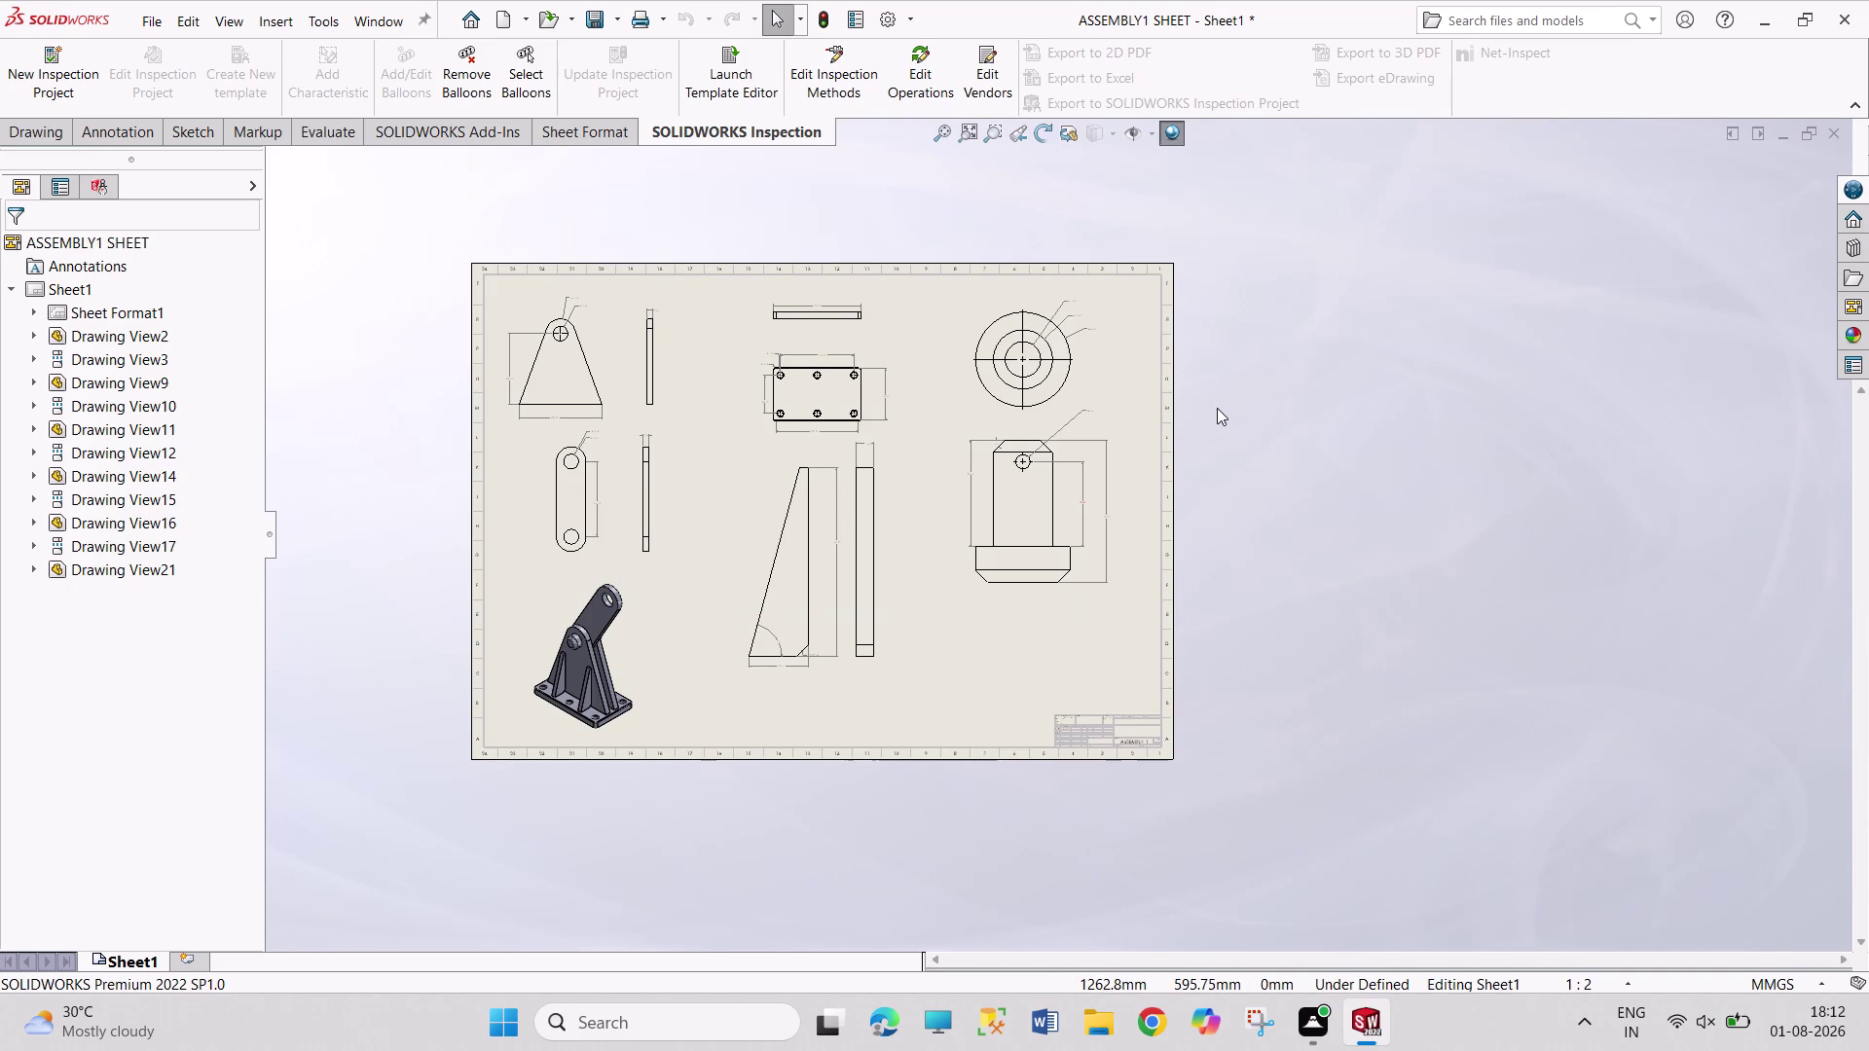
Save the ASSEMBLY1 SHEET drawing with its part views and isometric assembly view.
key(ctrl+s)
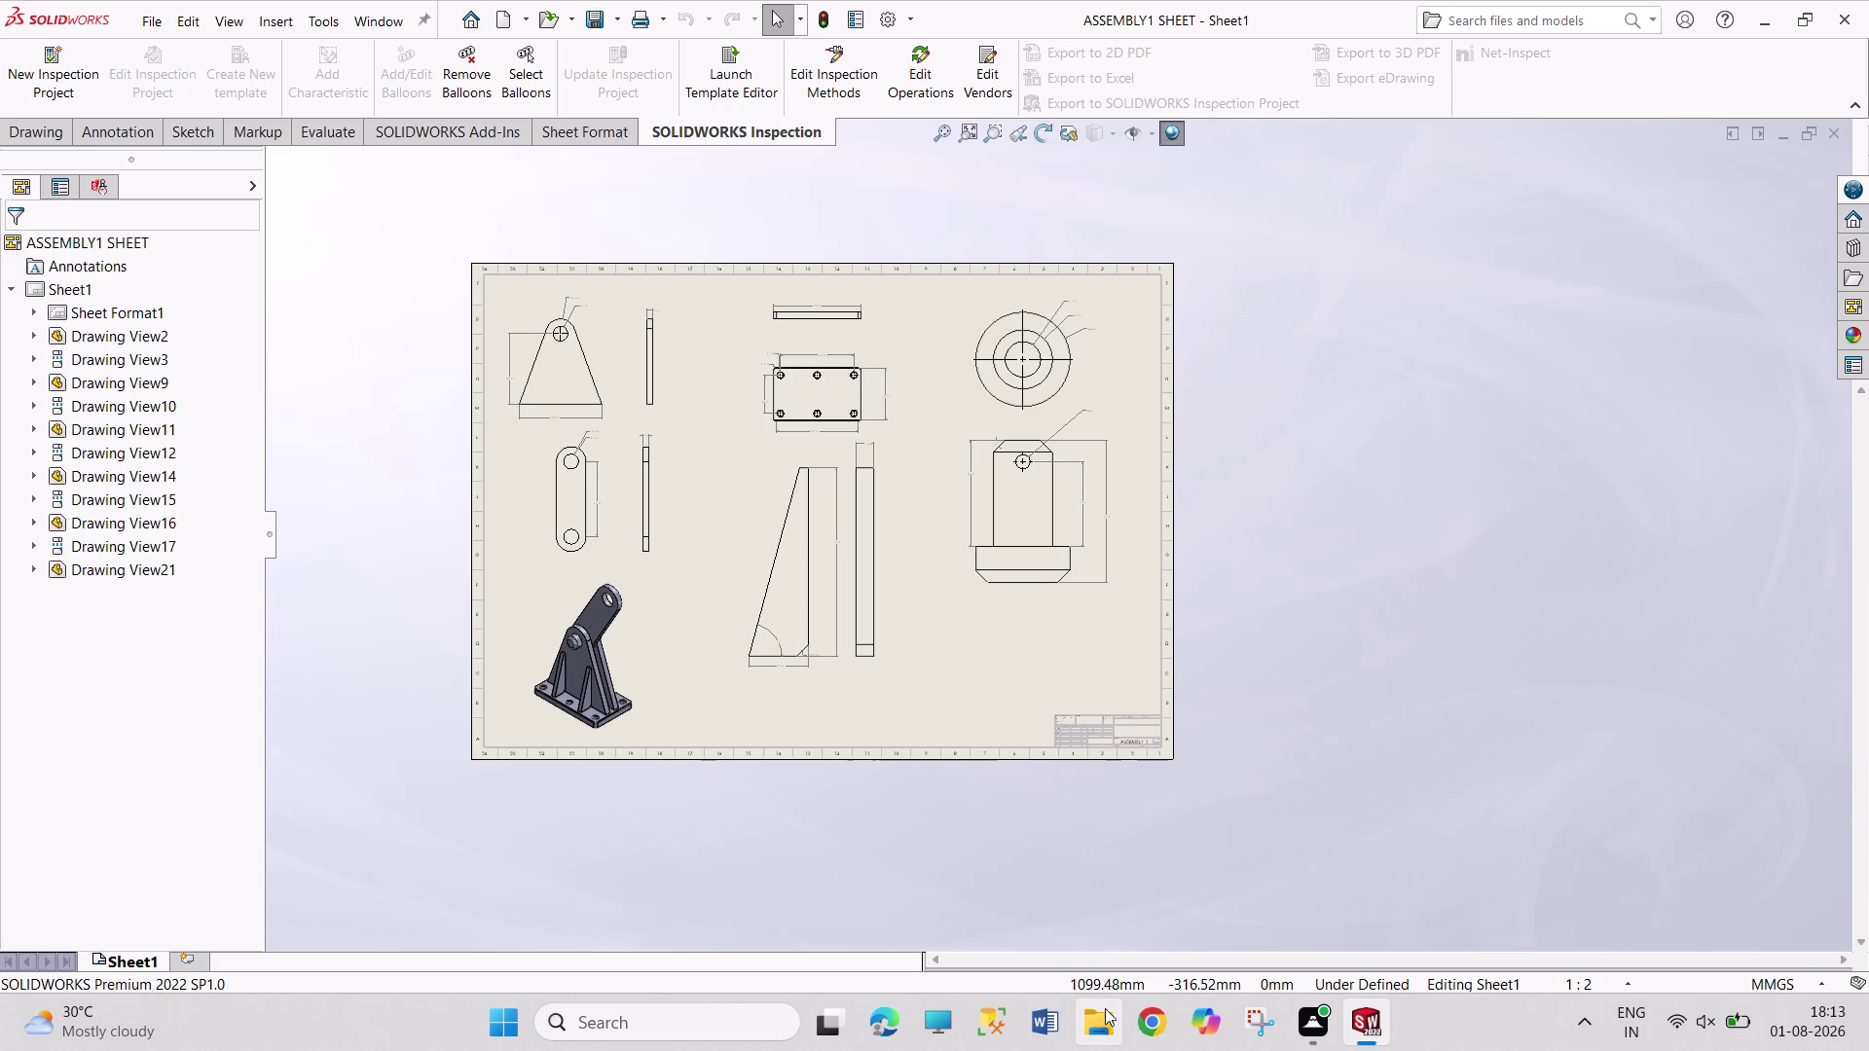
click(1103, 1021)
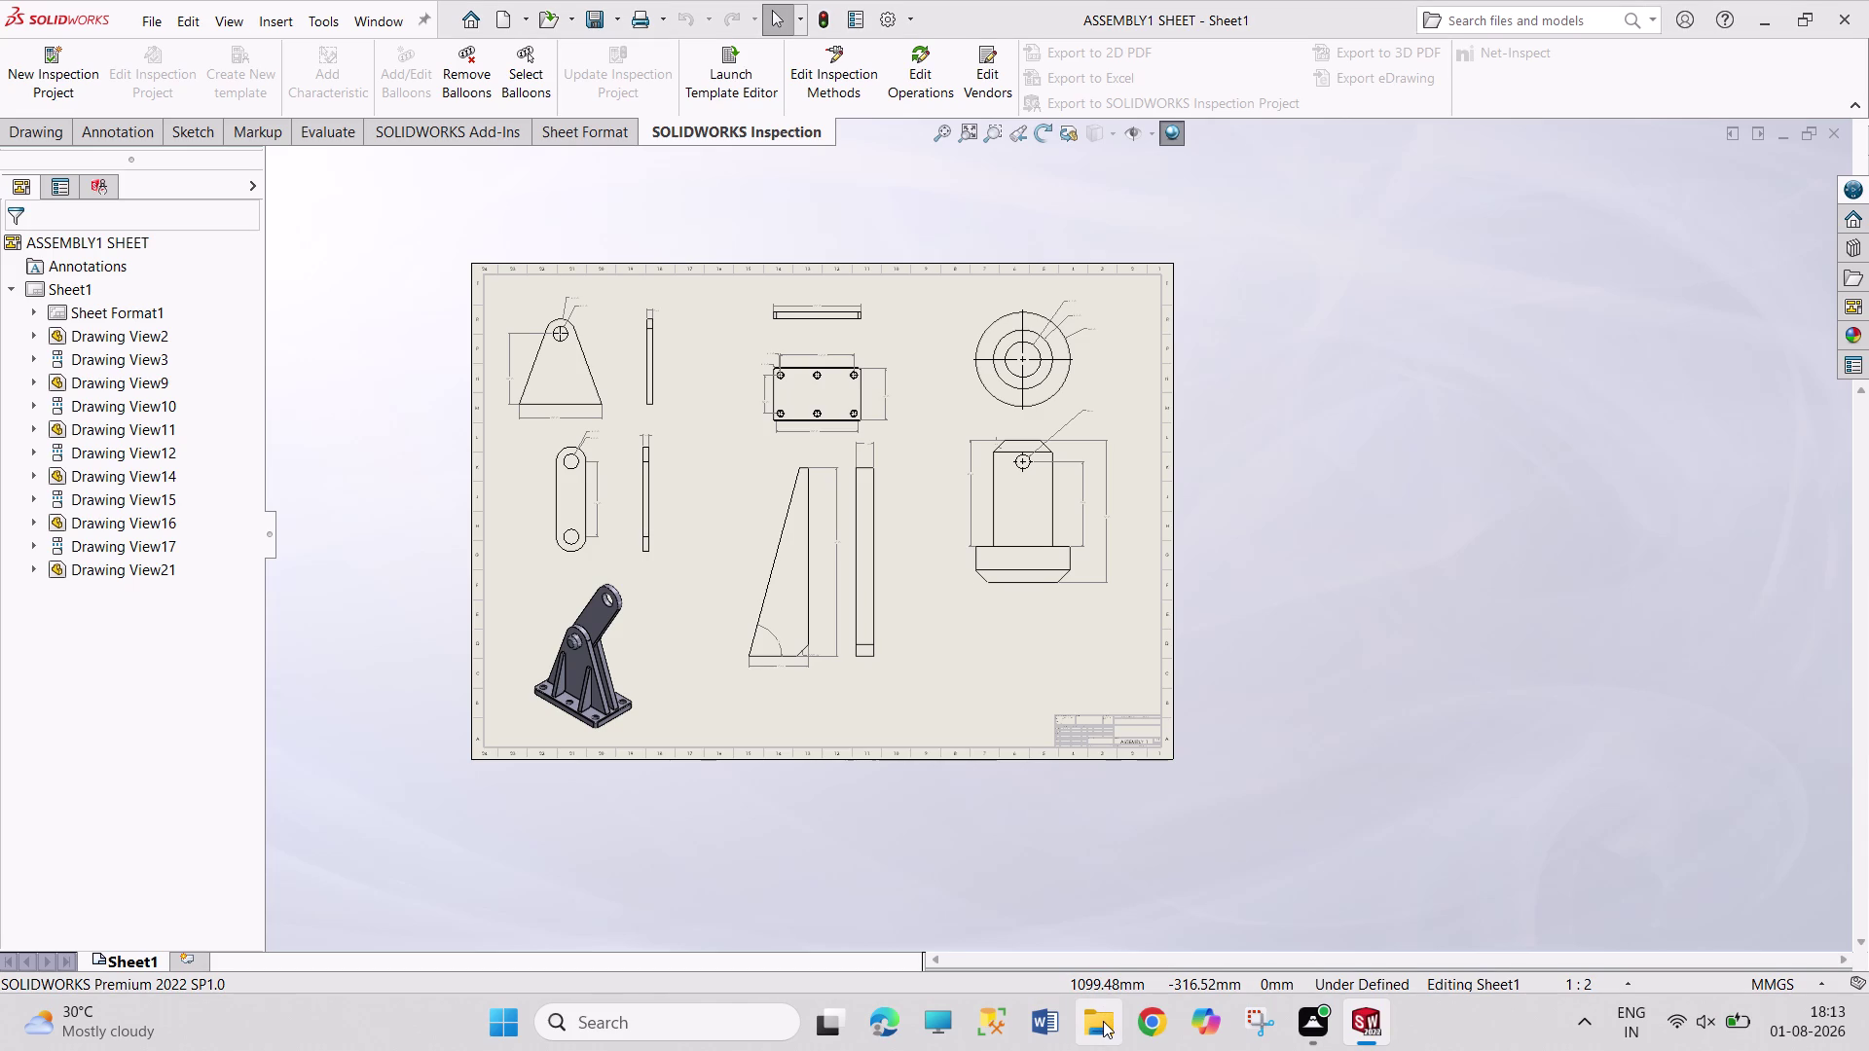